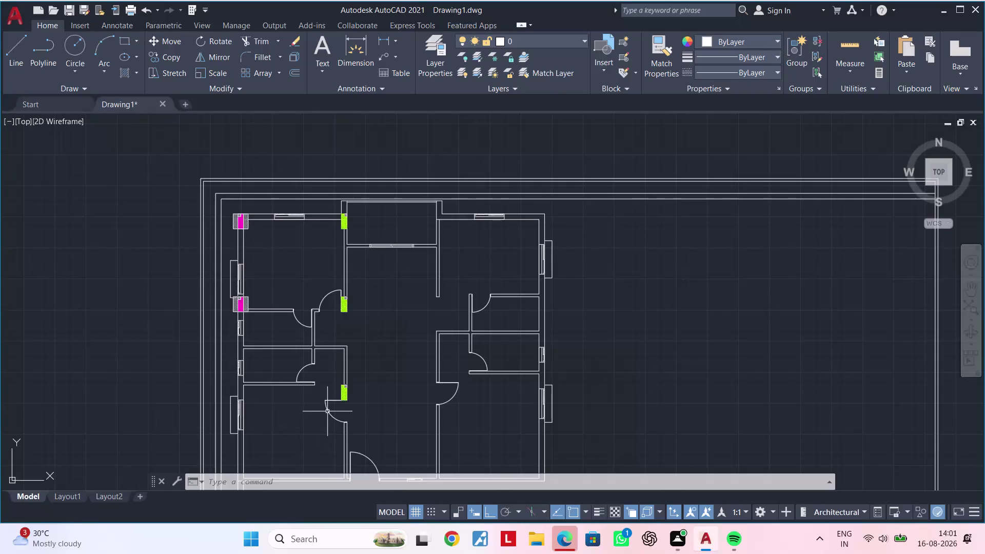
Zoom and pan to the green hatched column beside the lower door opening.
scroll(up, 3)
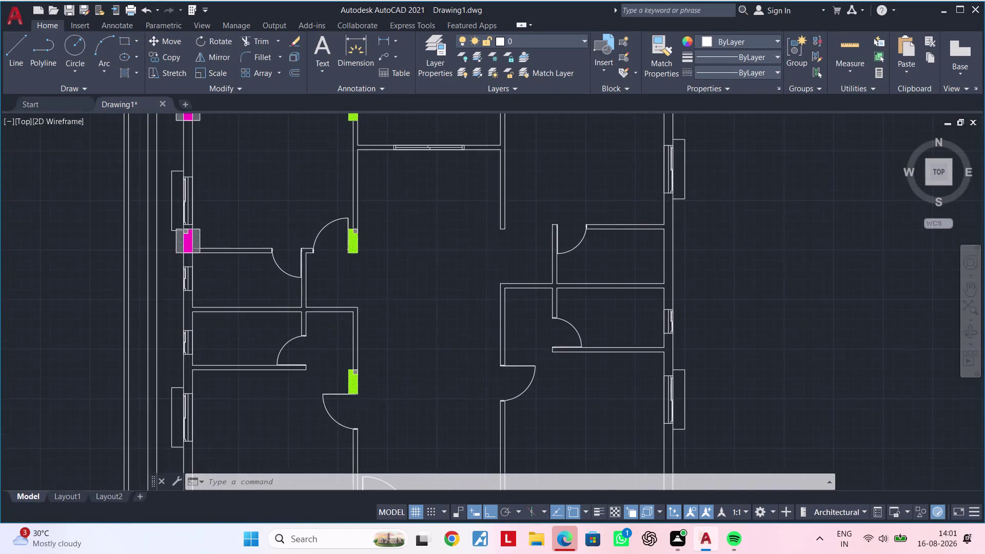
middle_drag(363, 408, 335, 407)
scroll(up, 3)
middle_drag(342, 401, 334, 406)
key(Escape)
click(268, 253)
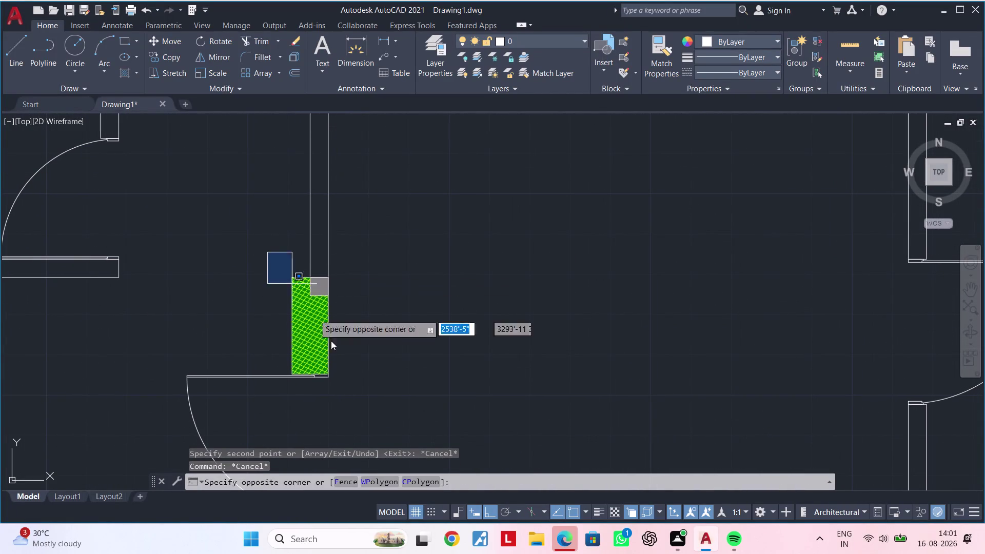
click(360, 393)
key(Escape)
Window-select the hatched column block and start the COPY command with CO.
scroll(up, 3)
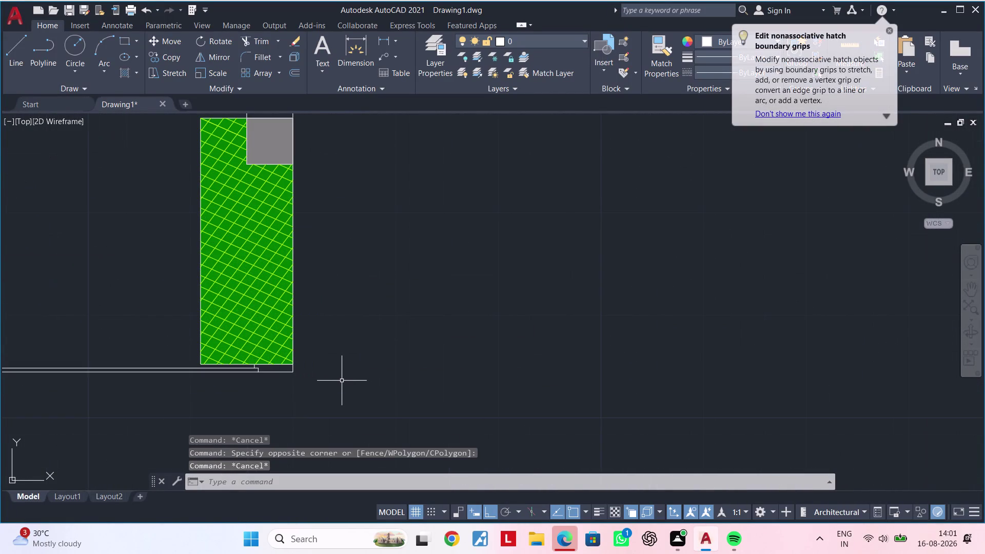
scroll(down, 3)
drag(215, 192, 221, 194)
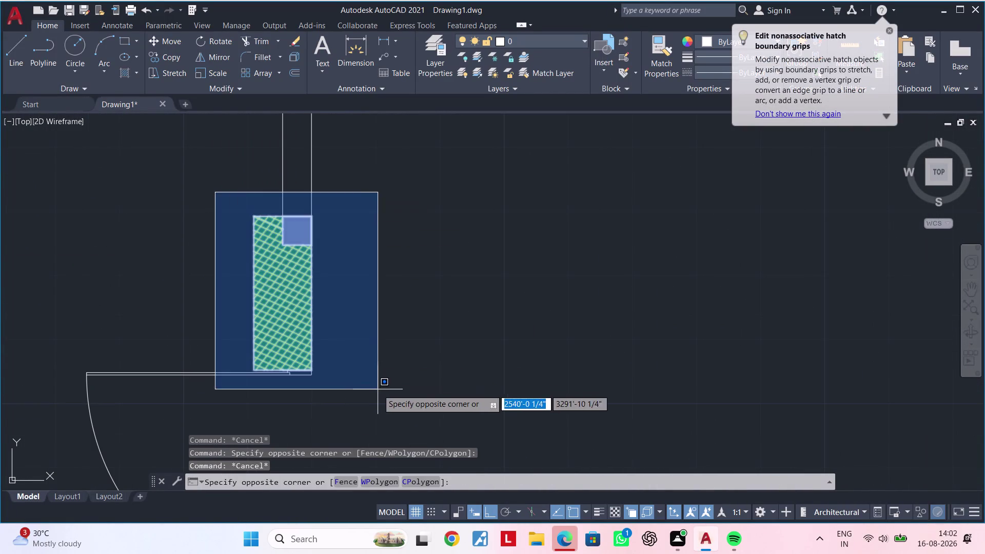
click(381, 392)
text(c)
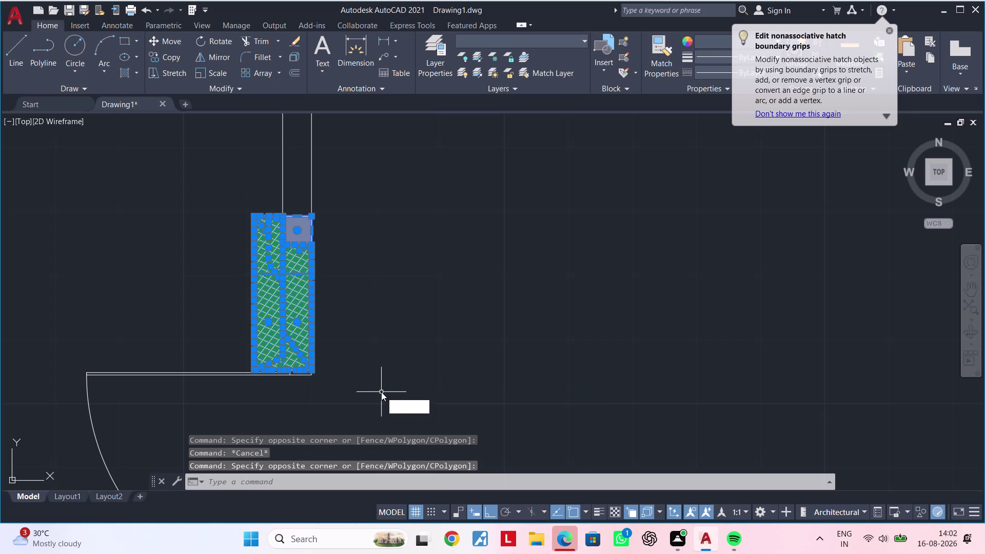
text(o)
key(space)
Copy the column from its corner to the wall end beside the next door.
scroll(down, 3)
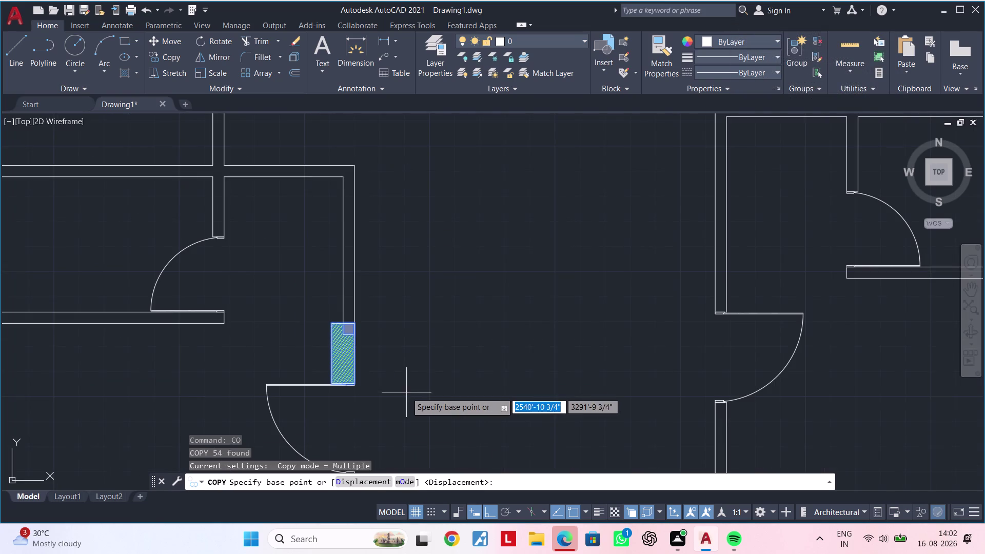
scroll(up, 3)
click(302, 351)
scroll(down, 3)
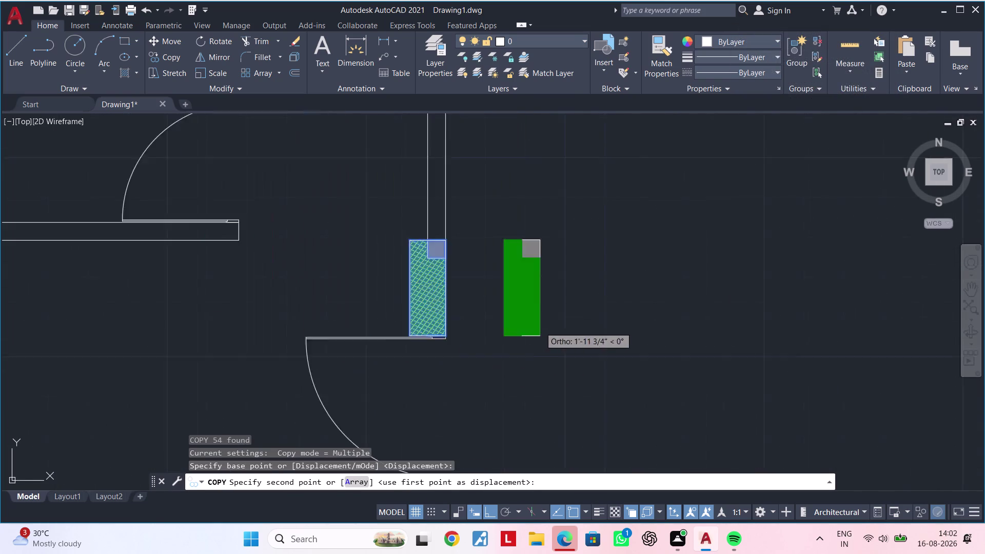
scroll(down, 3)
middle_drag(591, 322, 297, 378)
scroll(up, 3)
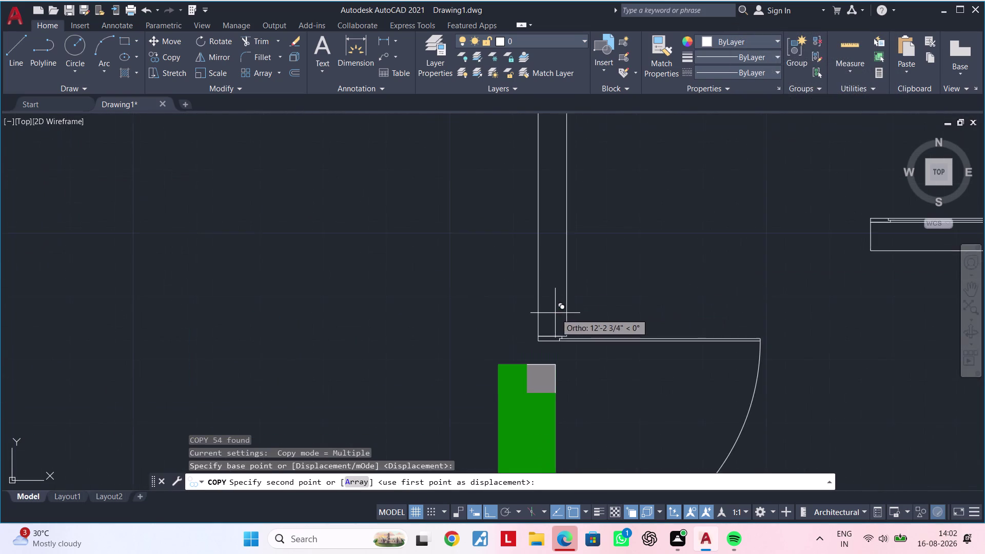
scroll(up, 3)
click(575, 368)
Check the placed copy, end the copy, and window-select the copied block.
scroll(down, 3)
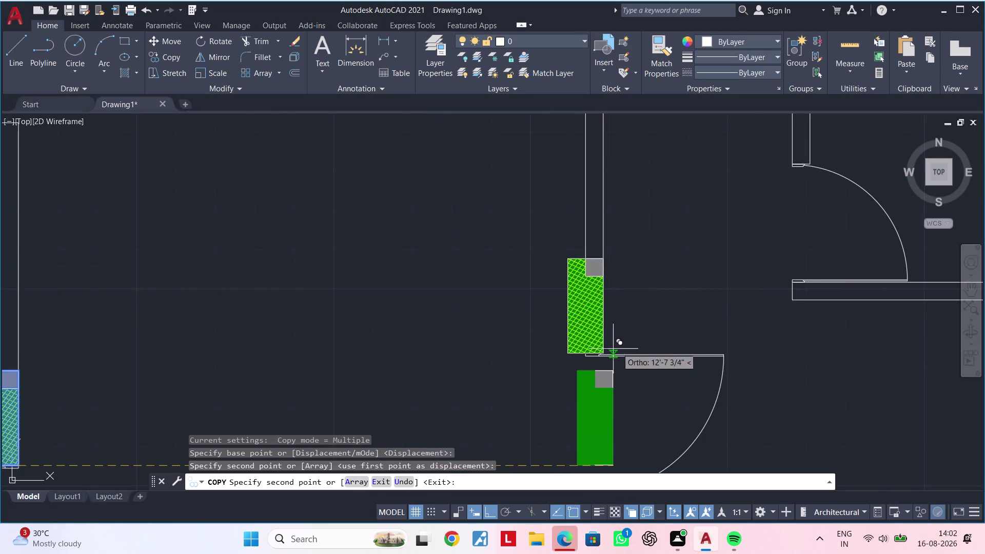
middle_drag(654, 328, 496, 341)
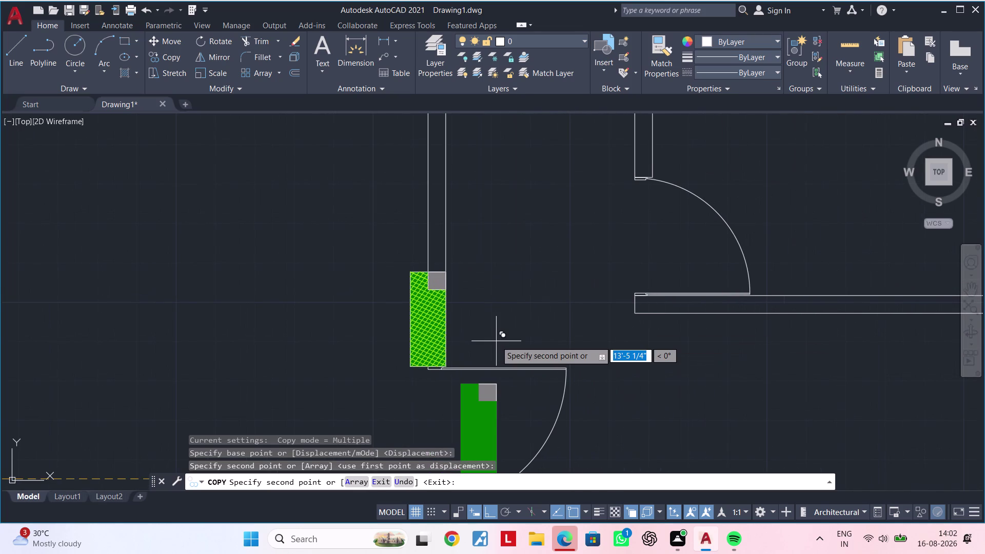
key(Escape)
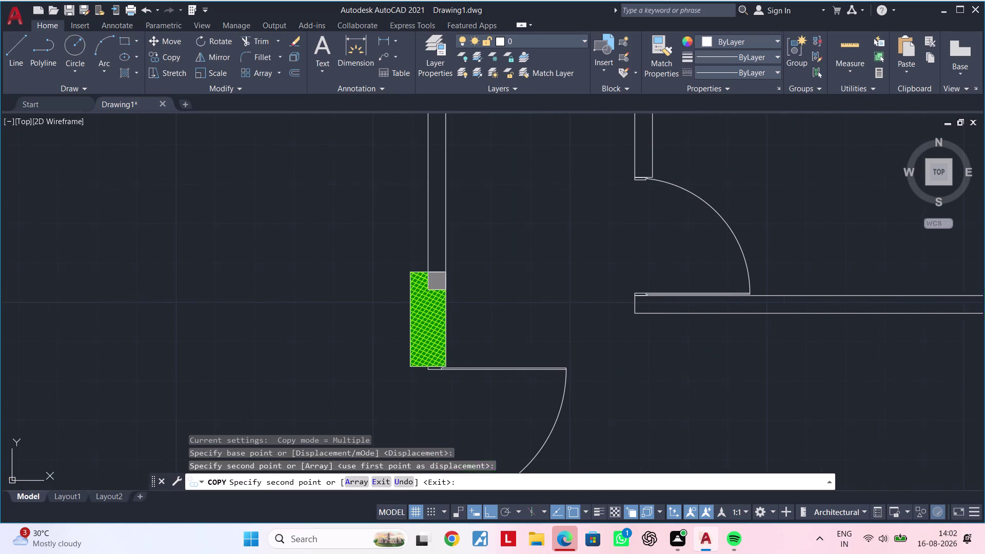
key(Escape)
drag(385, 255, 393, 259)
Move the copied block from its lower corner onto the wall corner.
click(496, 372)
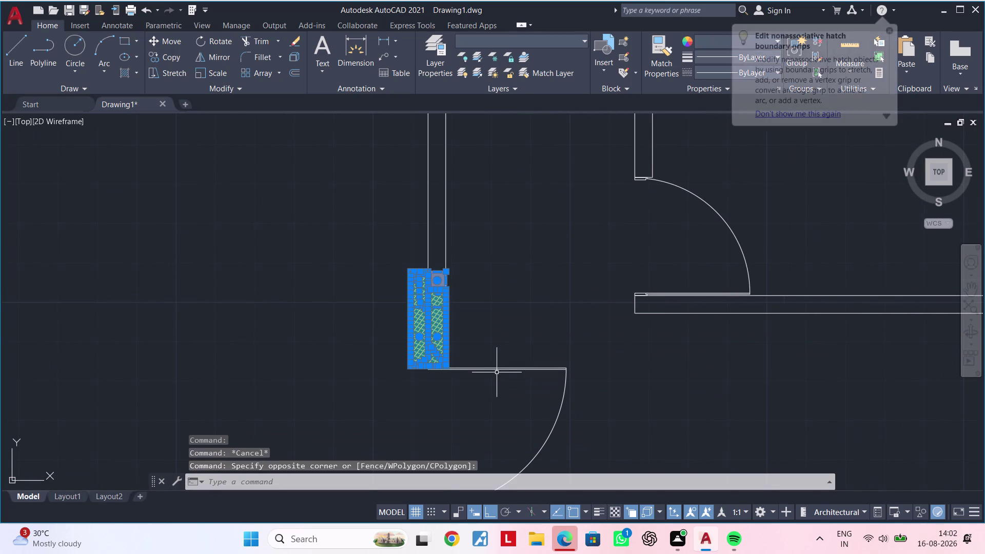
text(m)
key(space)
scroll(up, 3)
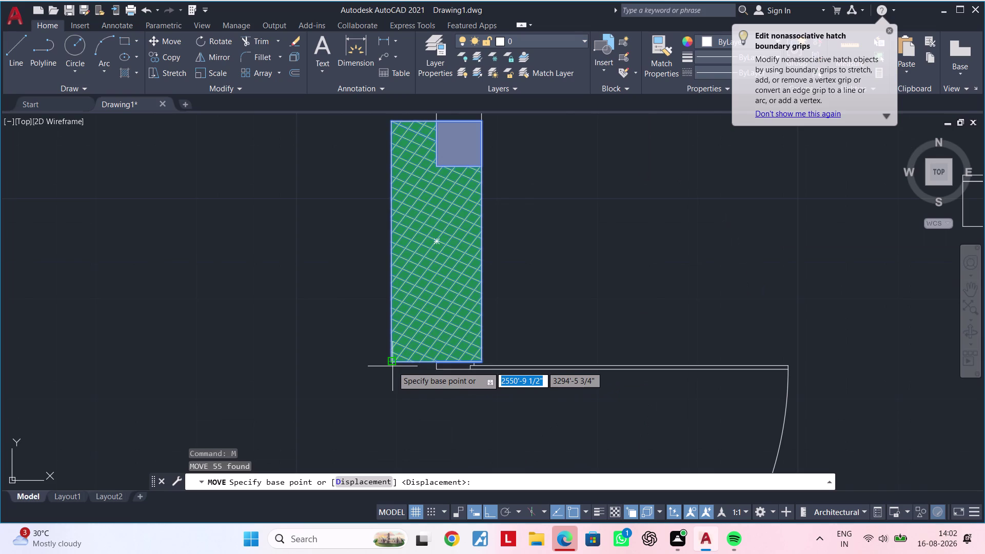
click(392, 364)
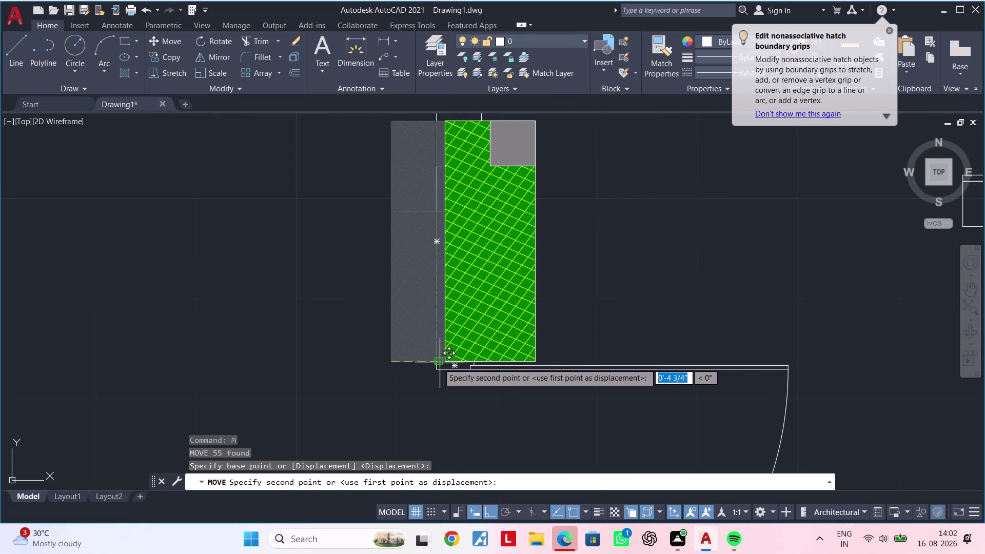
click(434, 364)
scroll(up, 3)
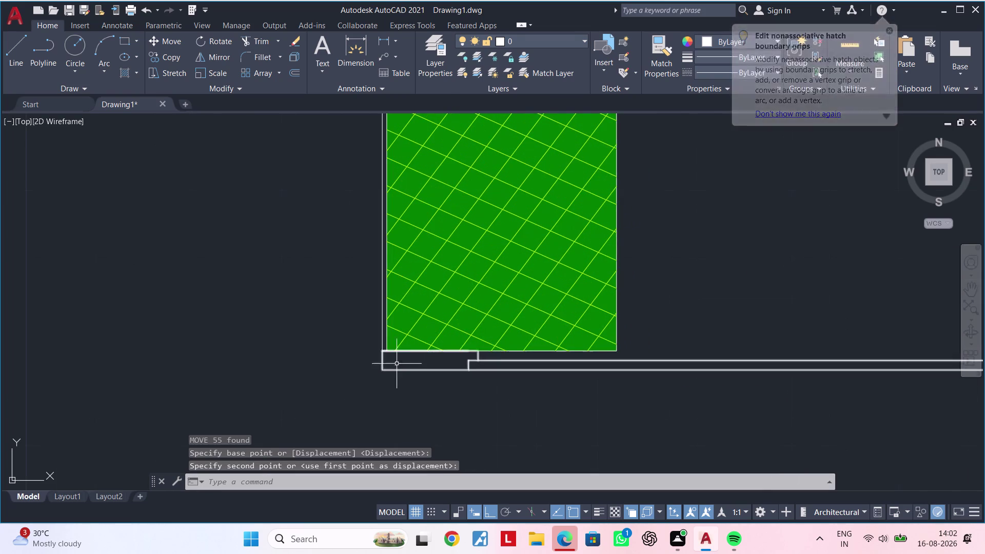
scroll(up, 3)
middle_drag(391, 357, 406, 358)
scroll(down, 3)
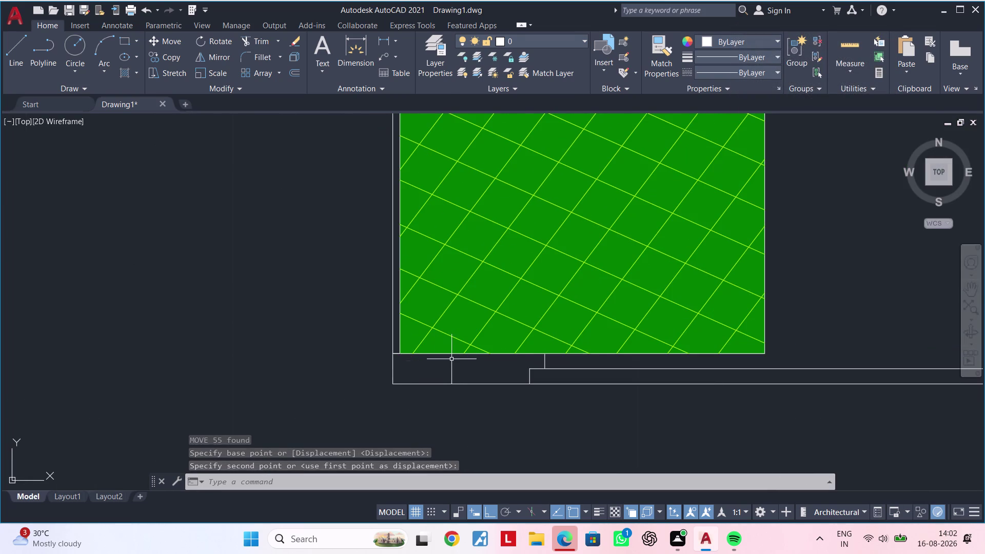
scroll(down, 3)
scroll(down, 3)
middle_drag(663, 322, 662, 333)
Reselect the block and move it again to sit flush at the wall corner.
click(549, 183)
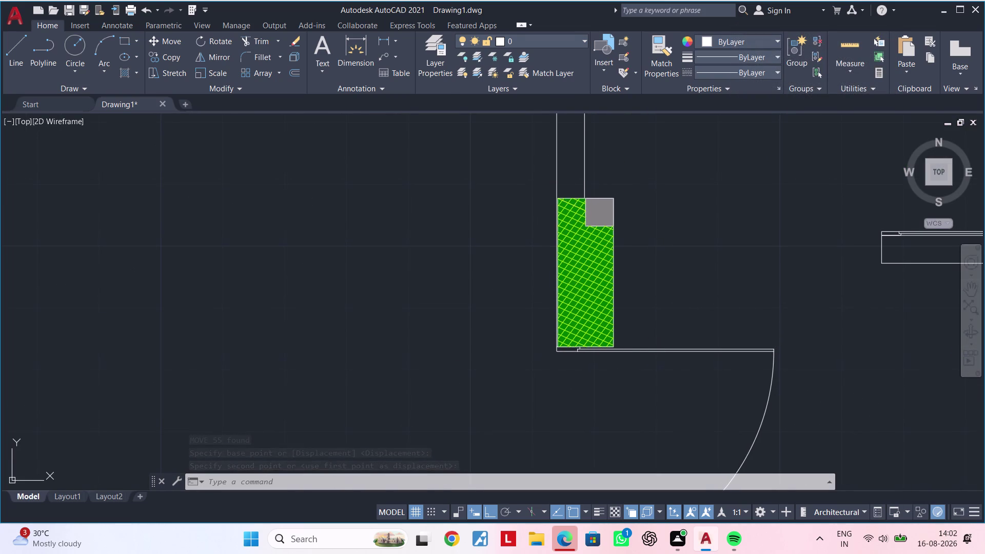
click(654, 351)
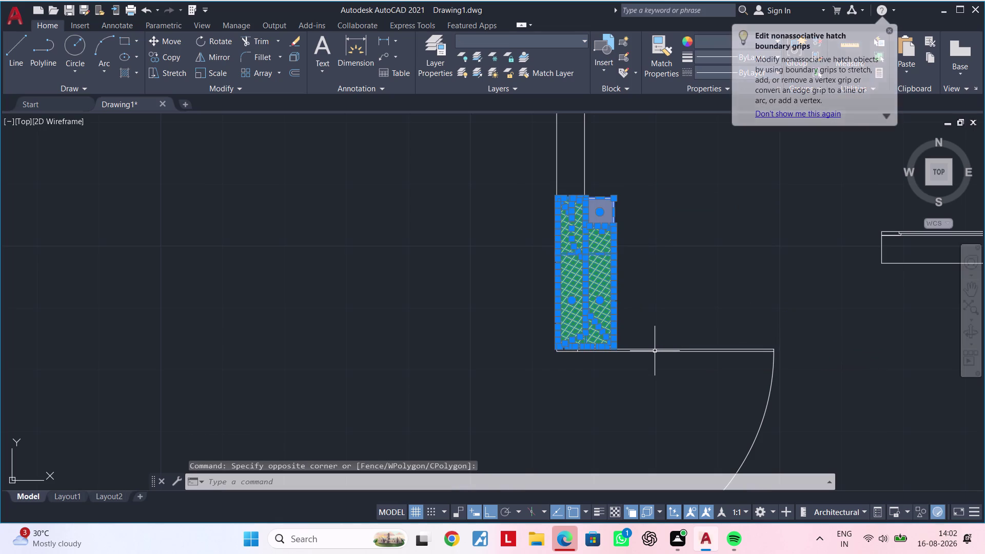
text(m)
key(space)
scroll(up, 3)
scroll(up, 3)
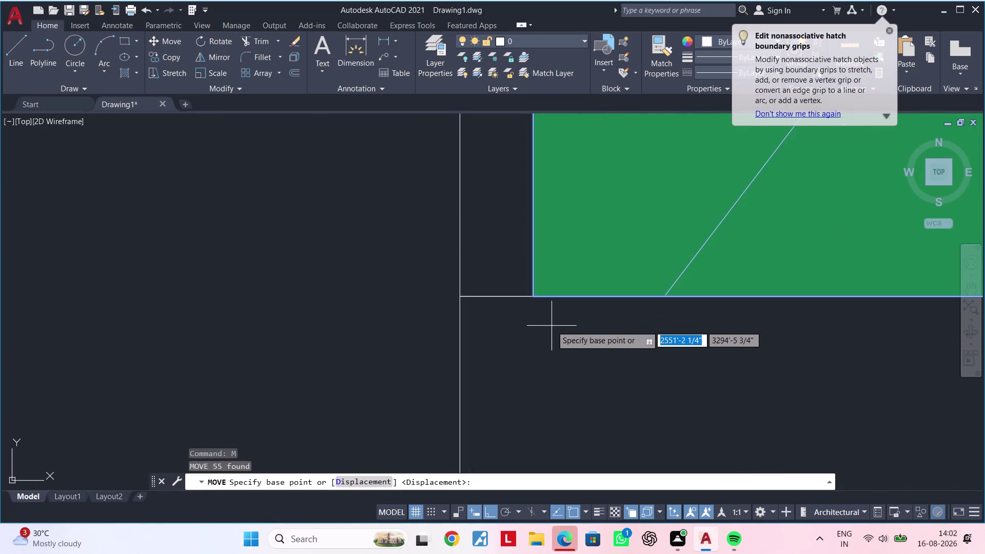
click(532, 293)
click(458, 294)
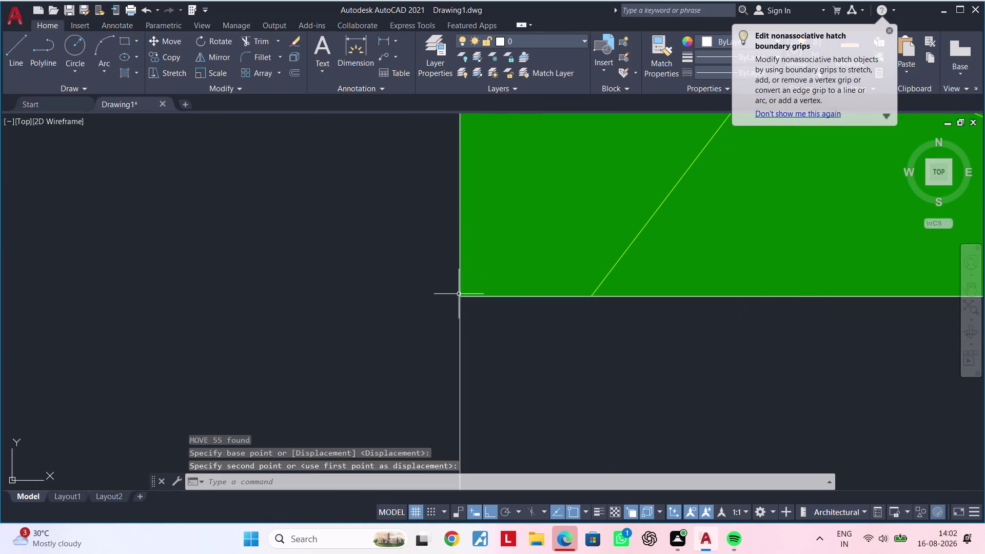
scroll(down, 3)
scroll(down, 3)
middle_drag(658, 378, 532, 428)
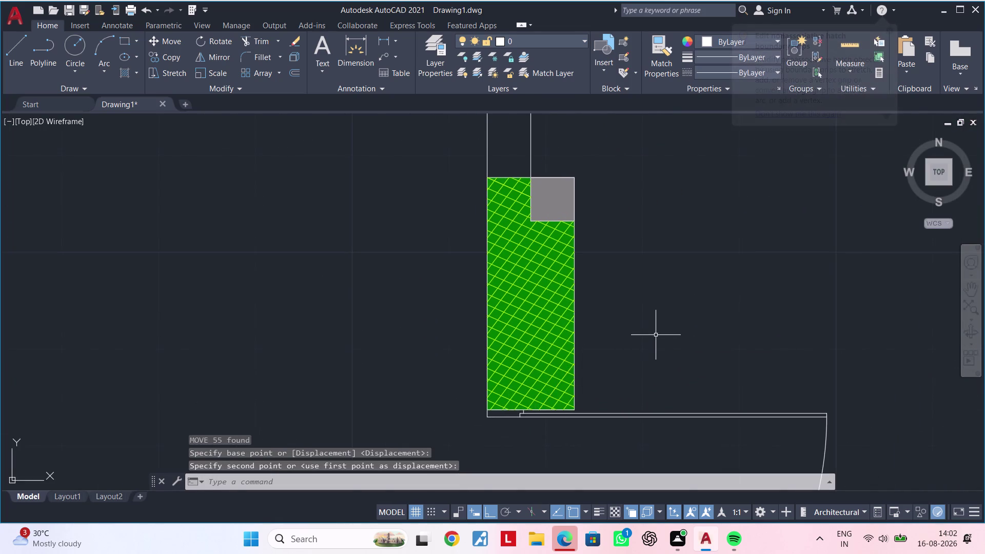
middle_drag(639, 339, 492, 345)
scroll(down, 3)
middle_drag(531, 350, 459, 350)
scroll(down, 3)
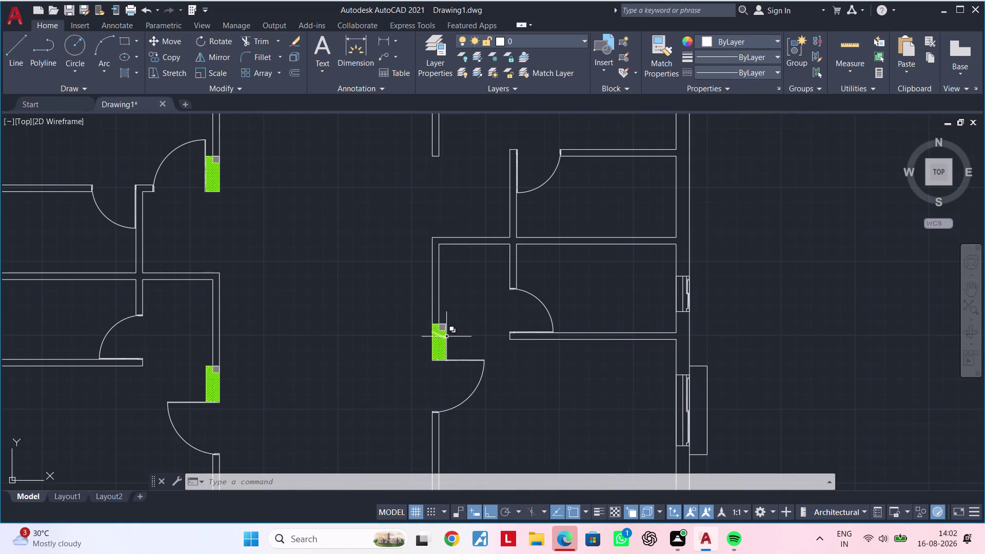
middle_drag(489, 339, 452, 328)
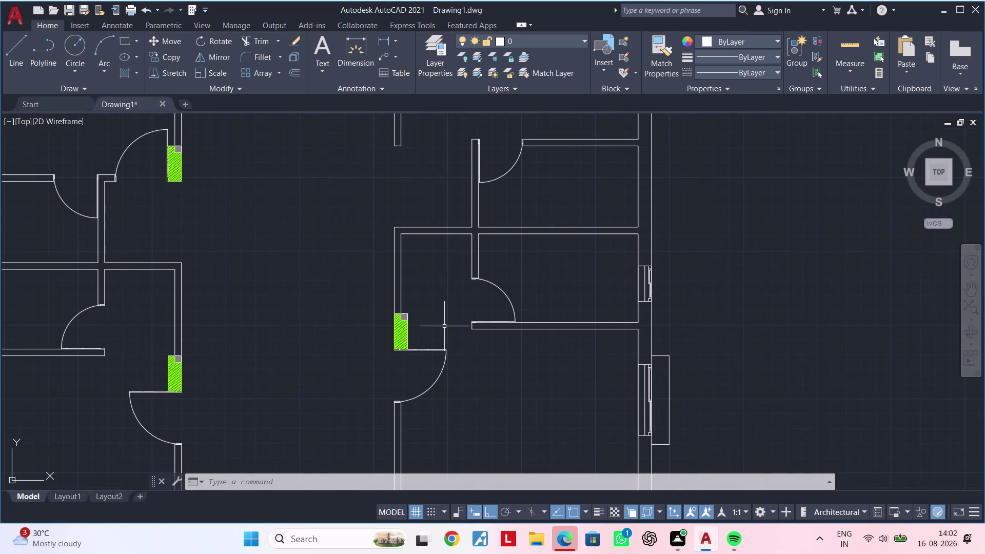
middle_drag(444, 326, 432, 318)
scroll(up, 3)
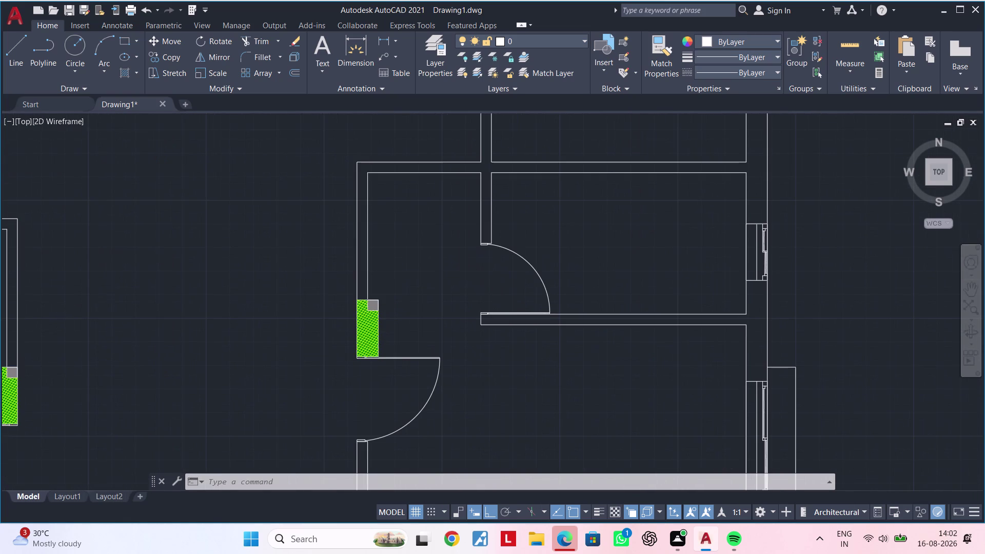
scroll(down, 3)
Copy the hatched column from beside the left door to the right-hand wall end.
middle_drag(424, 315, 391, 316)
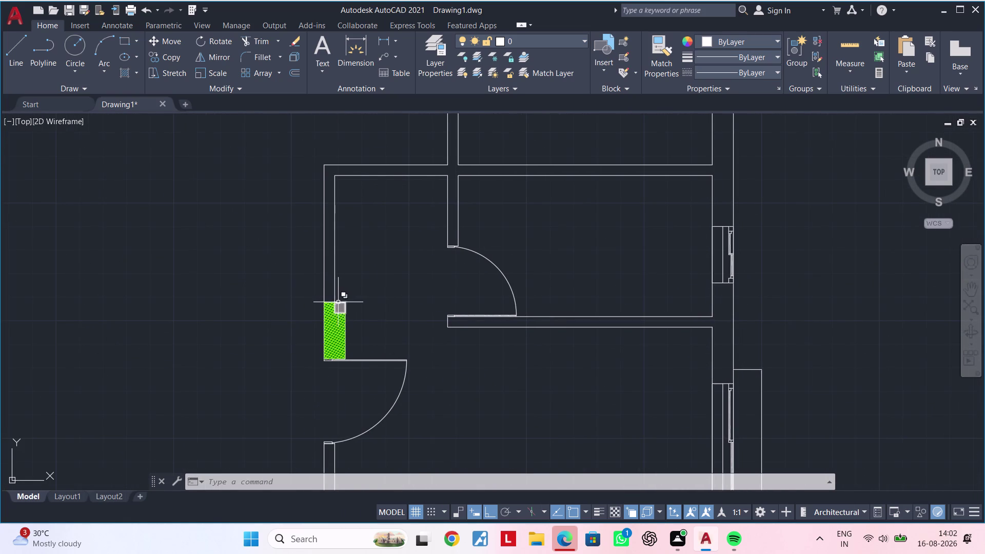
click(272, 280)
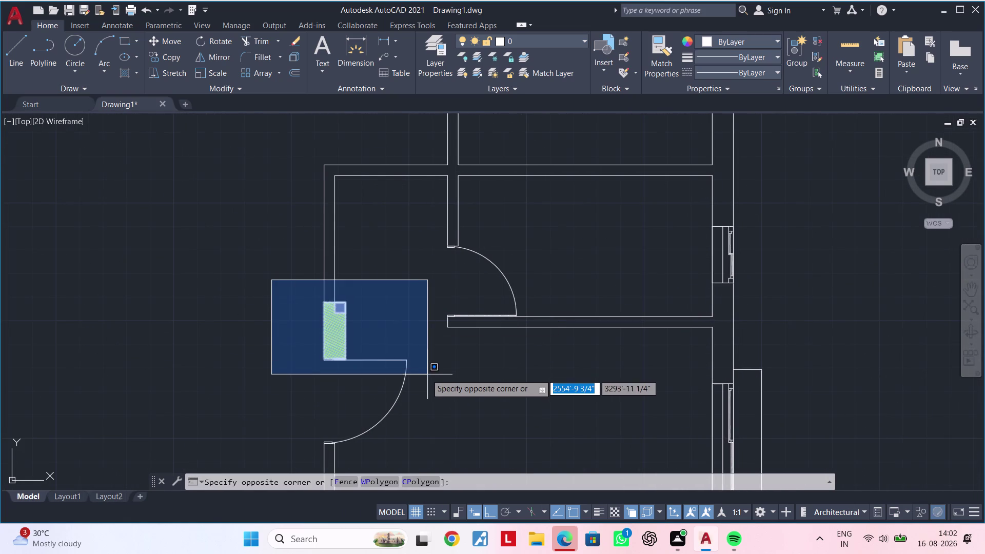
click(384, 365)
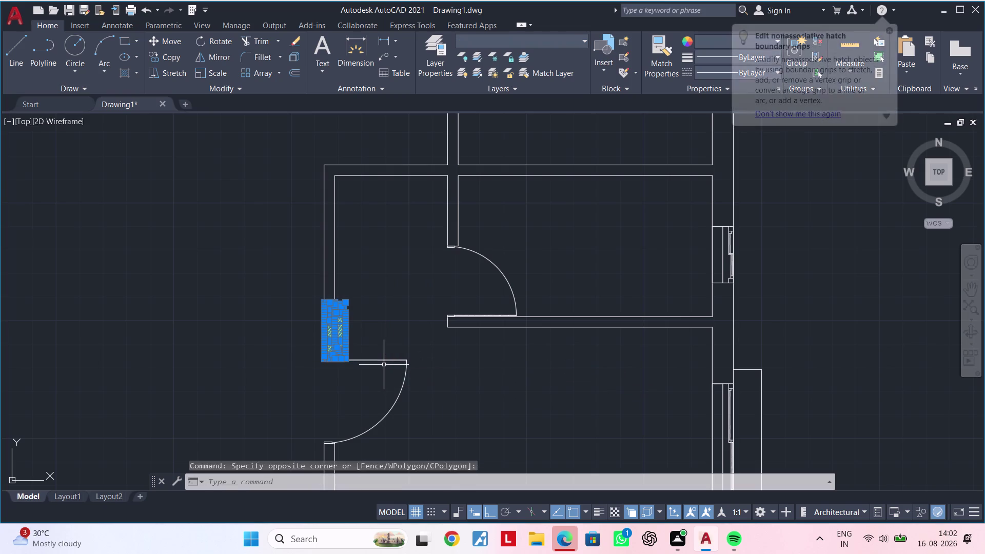
text(co)
key(space)
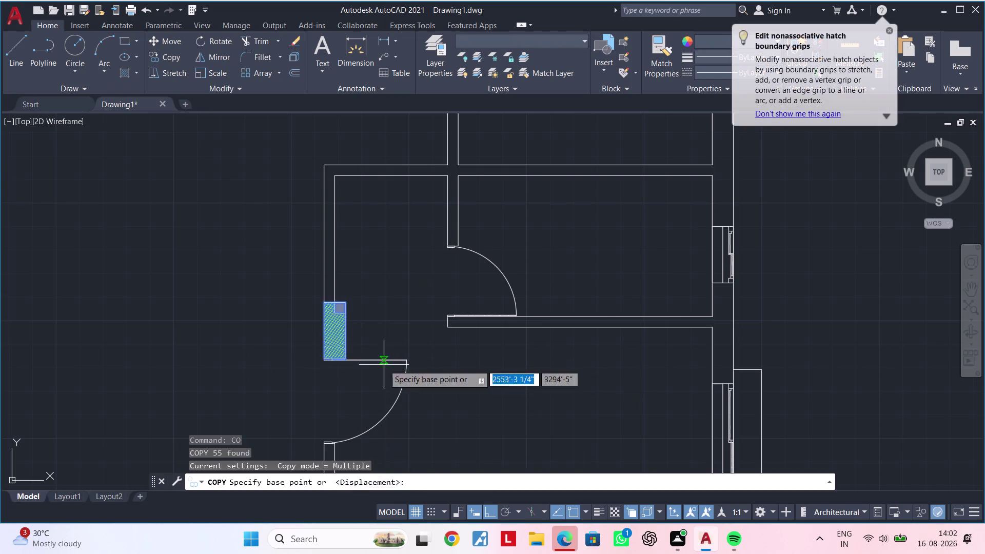
scroll(up, 3)
click(329, 302)
scroll(down, 3)
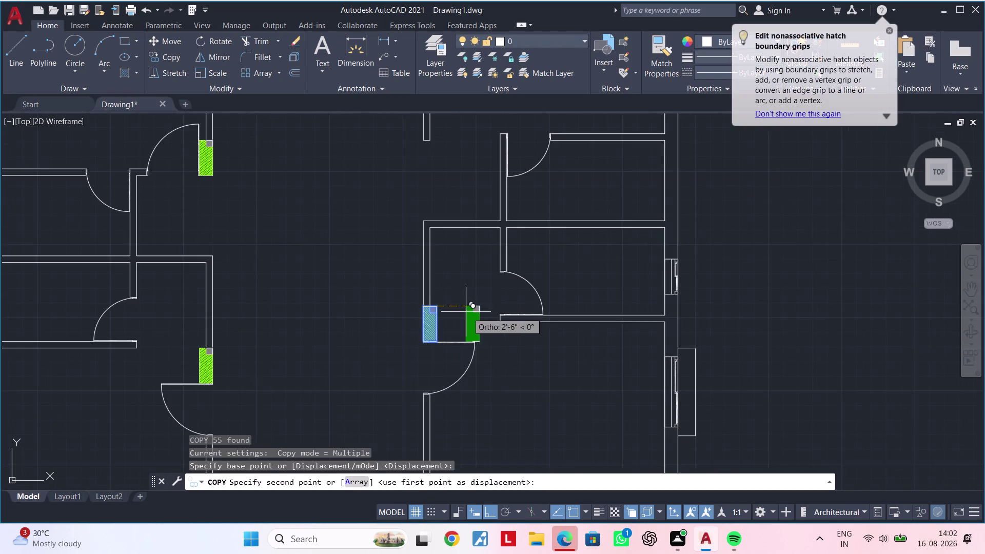
middle_drag(480, 314, 300, 321)
scroll(up, 3)
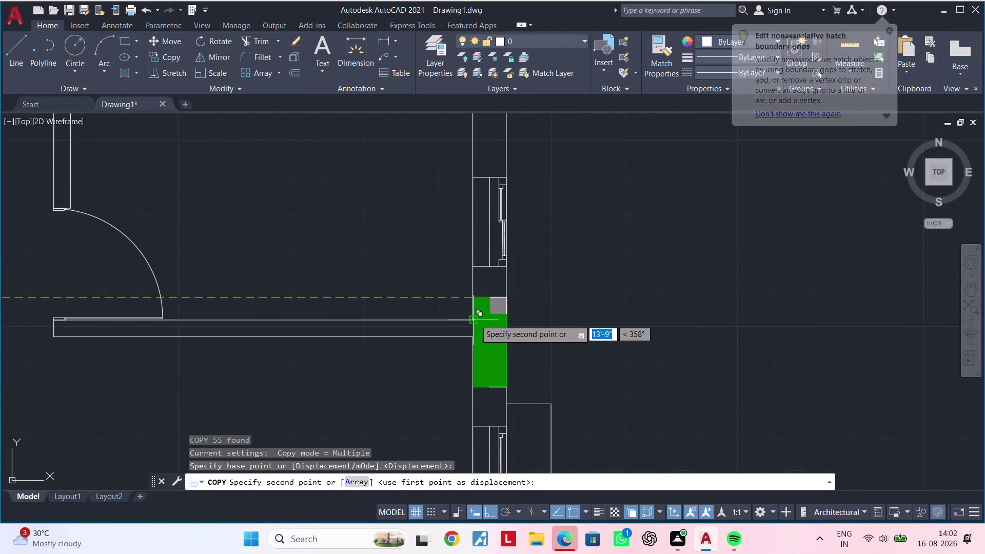
click(475, 320)
scroll(down, 3)
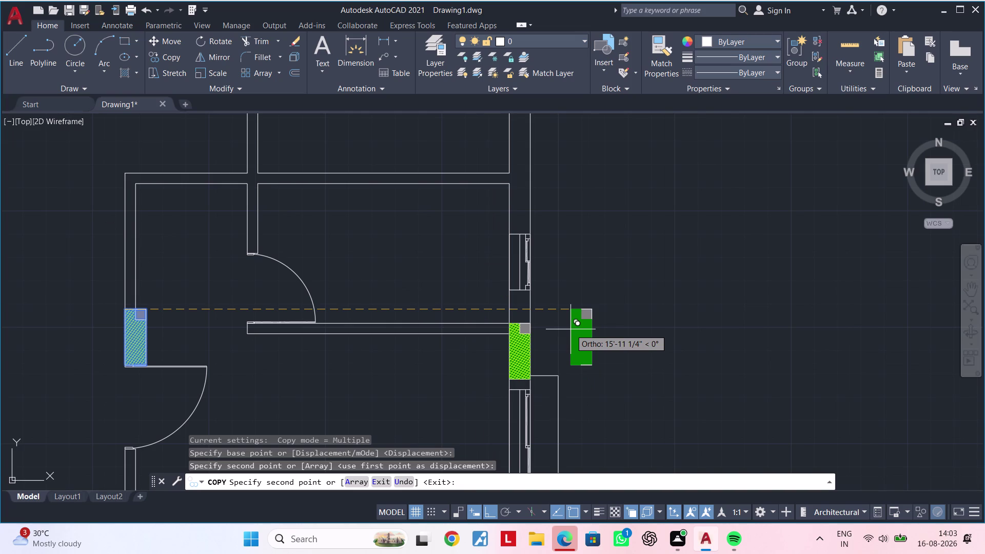
End the copy command and zoom out to view the whole floor plan.
key(Escape)
key(Escape)
scroll(down, 3)
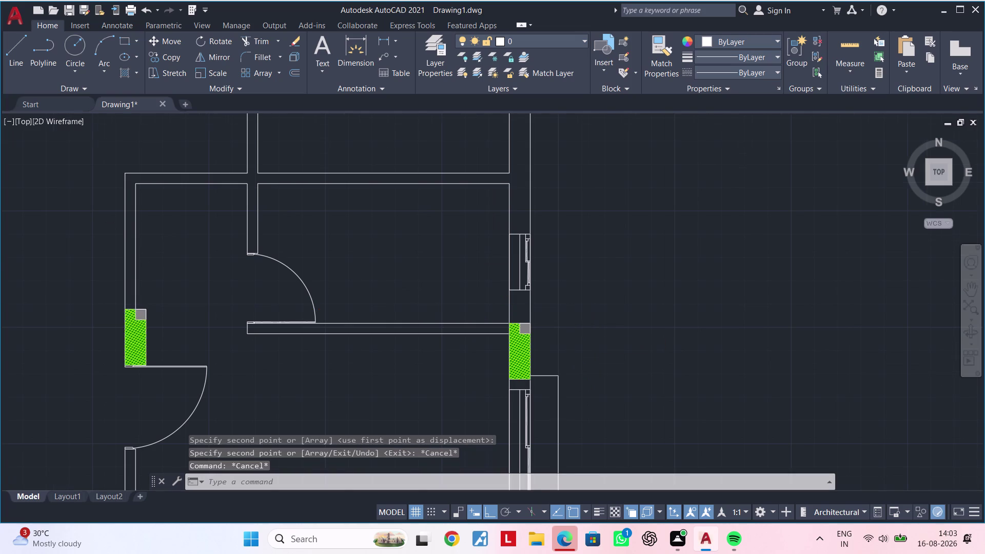
scroll(down, 3)
middle_drag(571, 329, 511, 330)
key(Escape)
key(Escape)
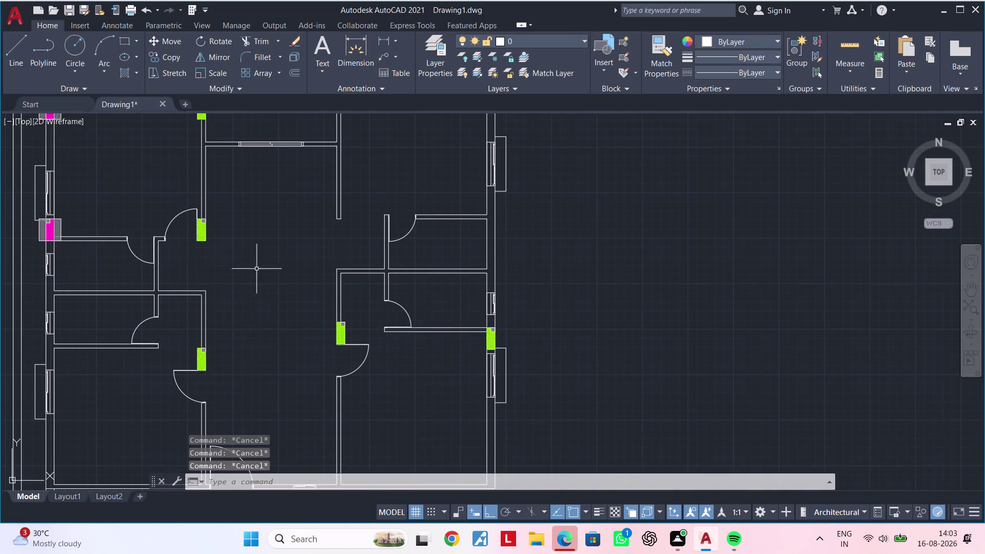
Copy the hatched column into open space right of the floor plan.
scroll(up, 3)
middle_drag(356, 324, 264, 295)
click(247, 282)
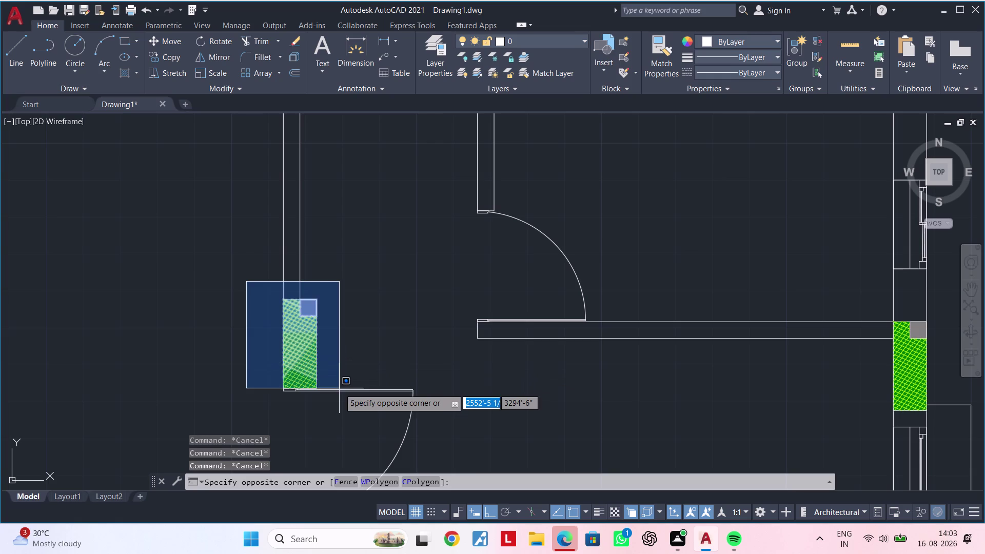
click(334, 394)
text(co)
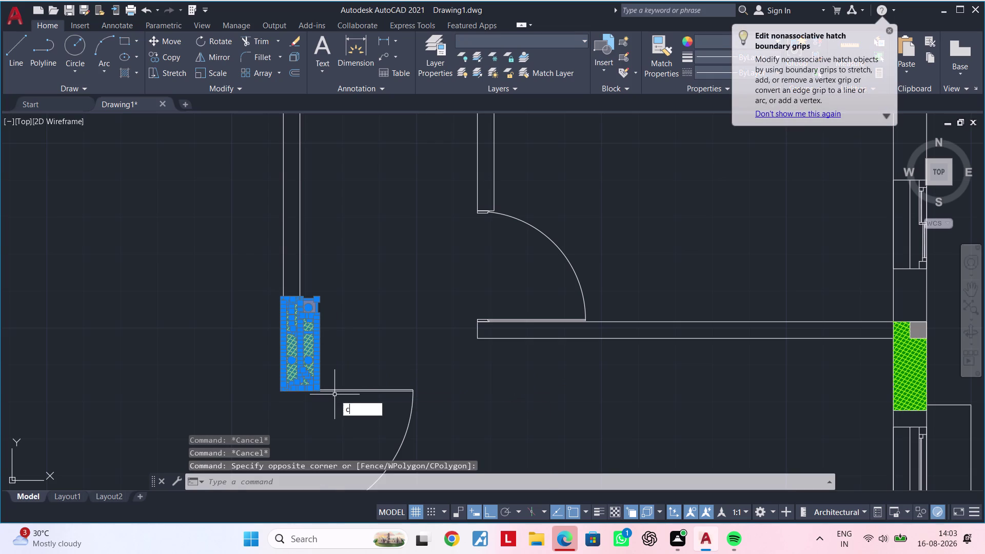
key(space)
click(320, 389)
scroll(down, 3)
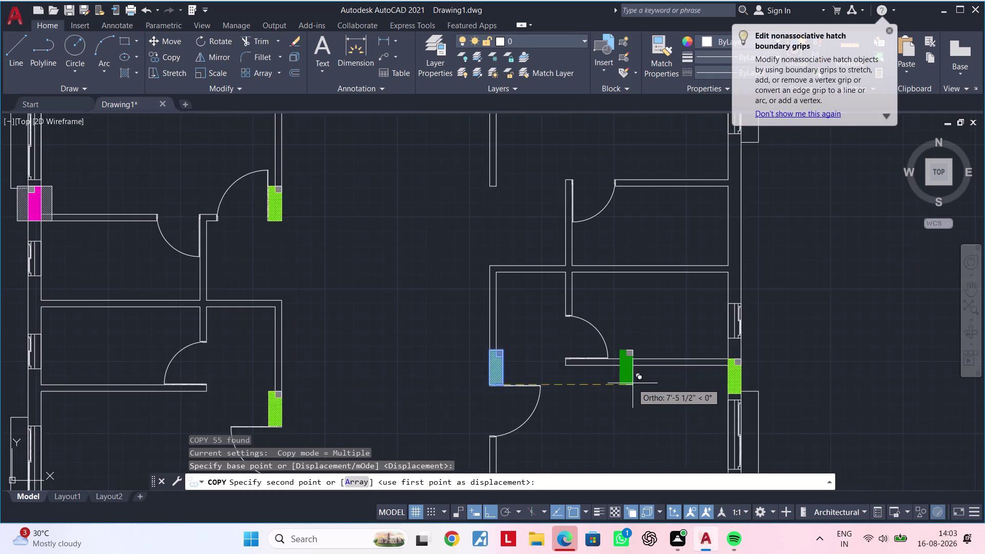
middle_drag(633, 383, 348, 357)
click(560, 336)
key(Escape)
key(Escape)
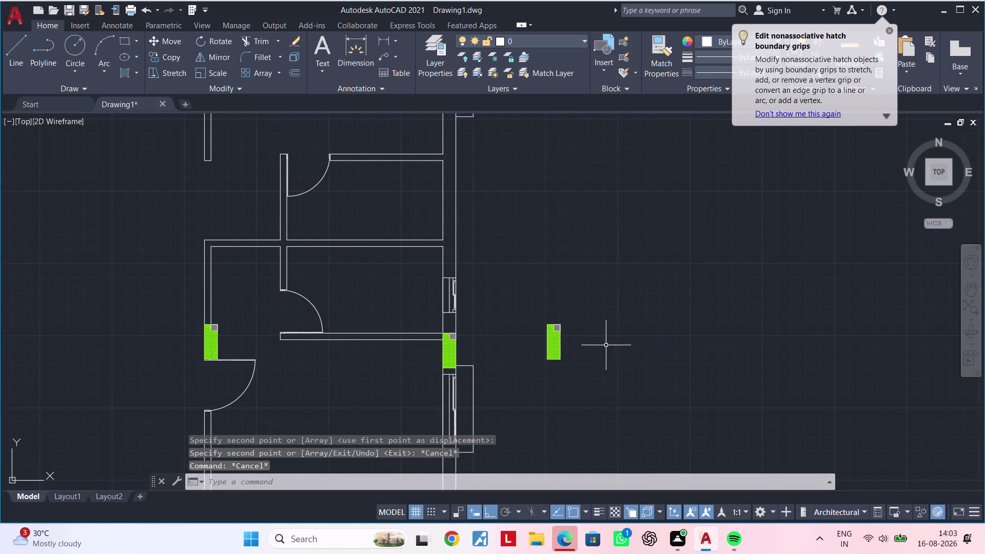
Select the loose copied column and center it in view.
middle_drag(598, 350, 537, 301)
key(Escape)
key(Escape)
click(524, 242)
click(471, 336)
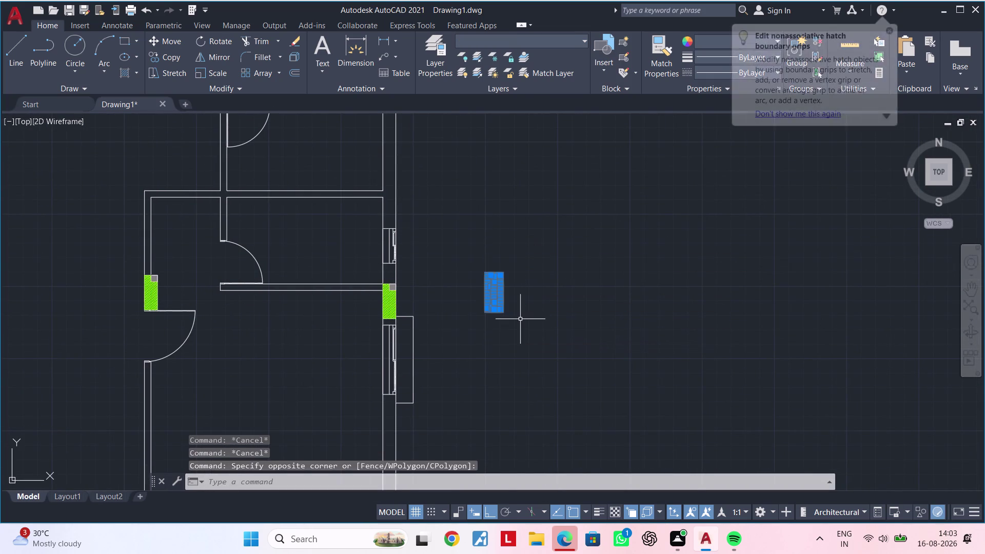
scroll(up, 3)
scroll(up, 3)
middle_drag(518, 324, 518, 388)
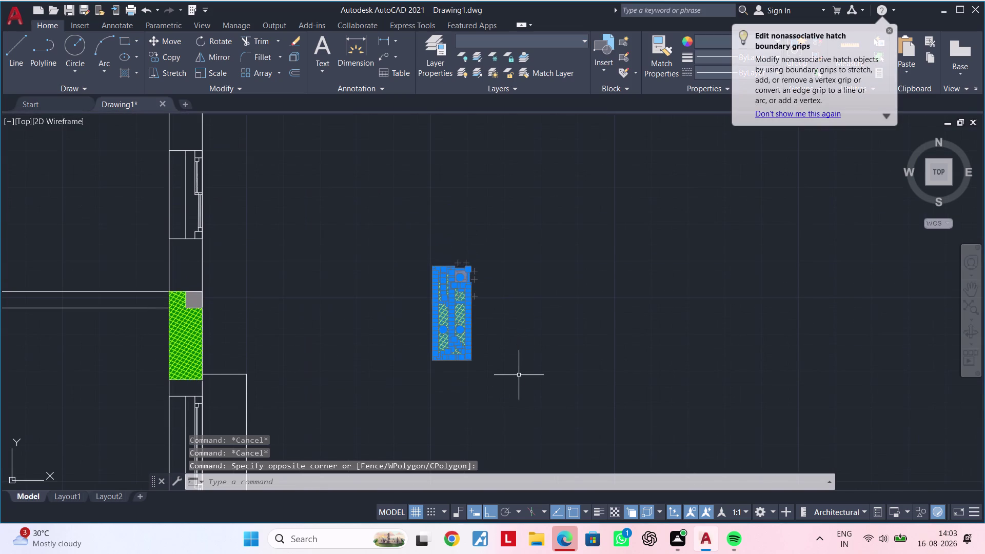
Mirror the loose column across a vertical line, keeping the original, to form a pair.
text(mi)
key(space)
click(515, 267)
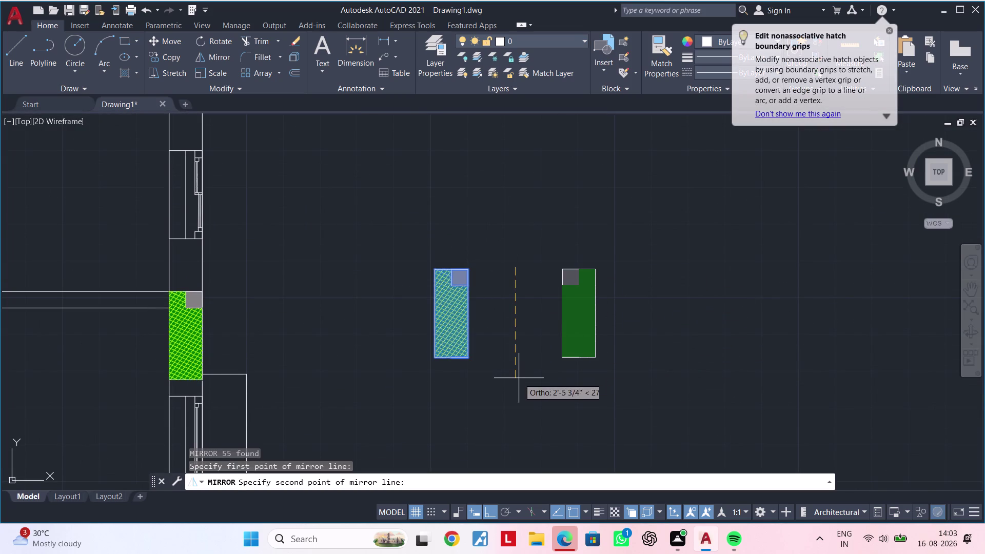
click(519, 378)
drag(548, 423, 519, 378)
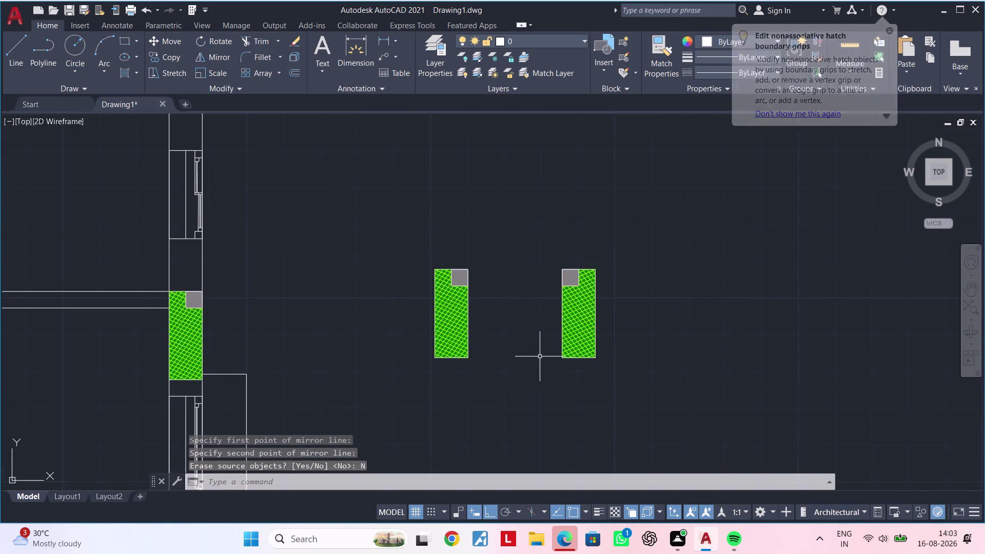
middle_drag(542, 360, 542, 305)
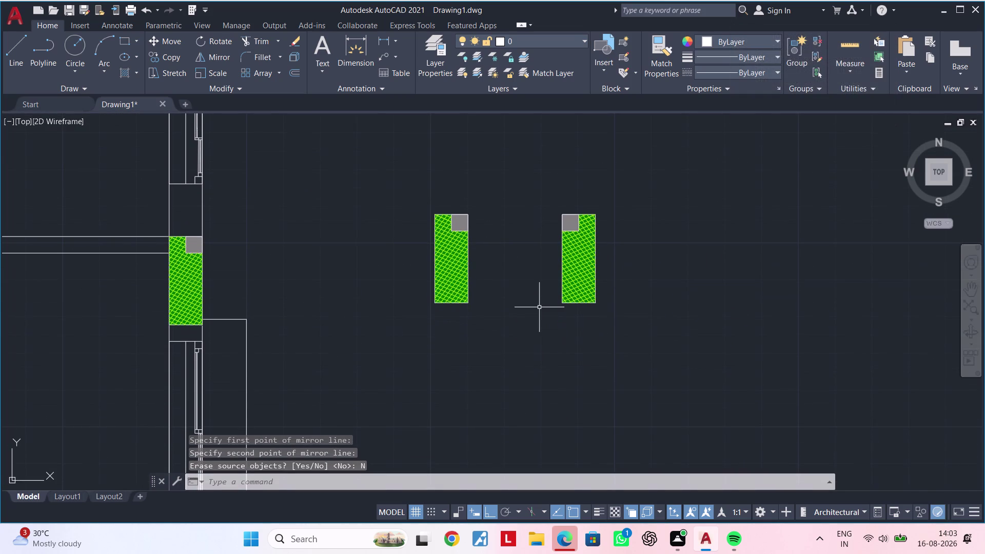
middle_drag(539, 307, 541, 274)
middle_drag(539, 287, 538, 267)
key(Escape)
key(Escape)
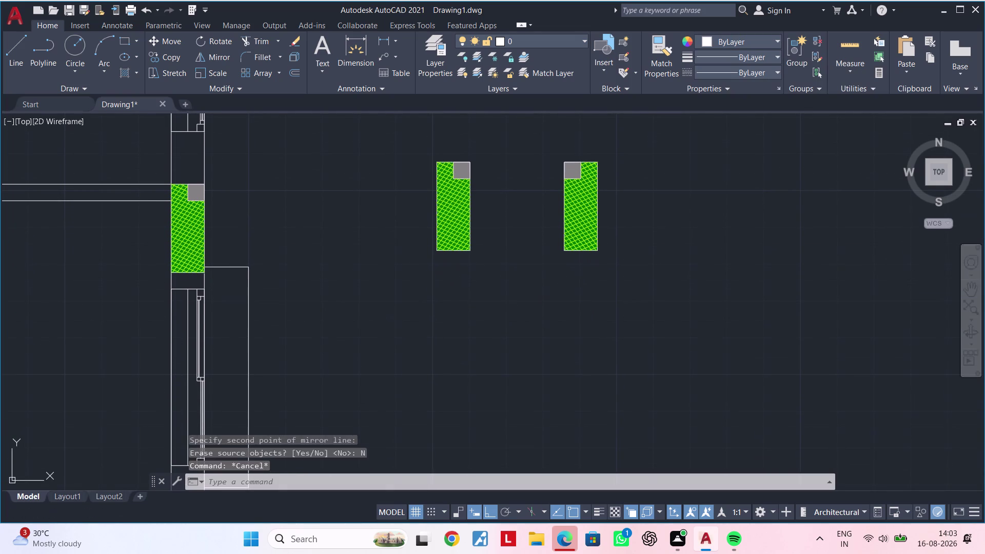
key(Escape)
key(Escape)
Select both columns and mirror them across a horizontal line below, keeping the originals.
click(405, 135)
click(659, 283)
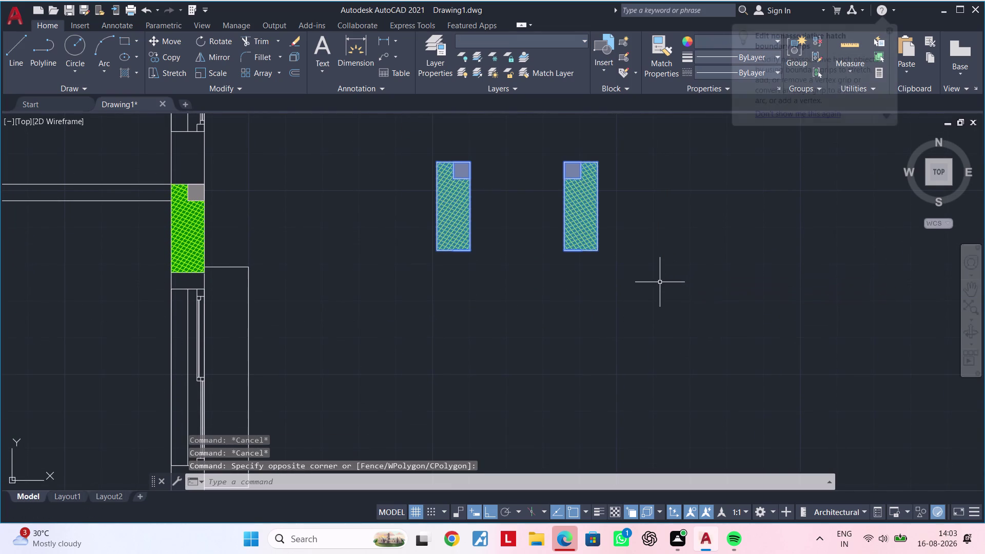
text(mi)
key(space)
drag(450, 299, 463, 299)
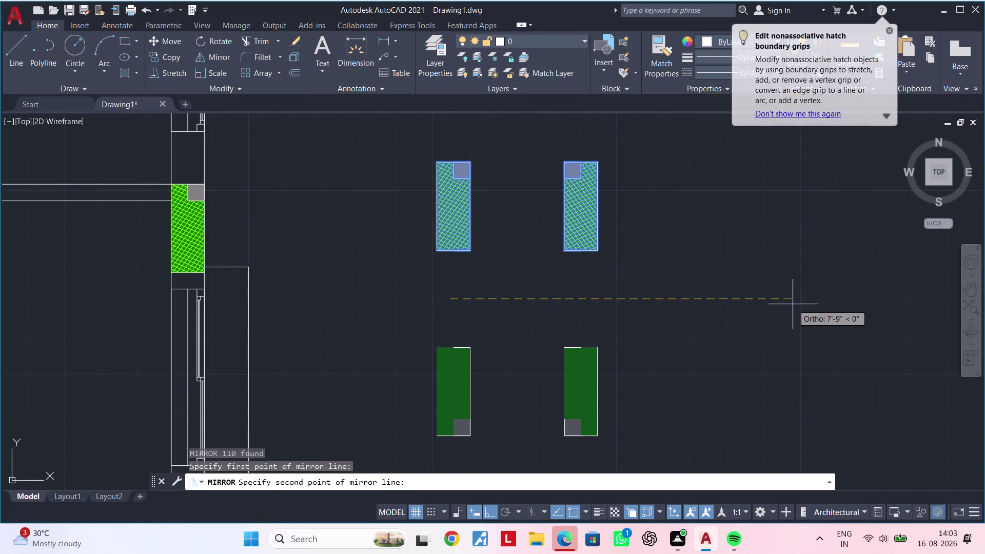
click(792, 304)
drag(817, 352, 793, 304)
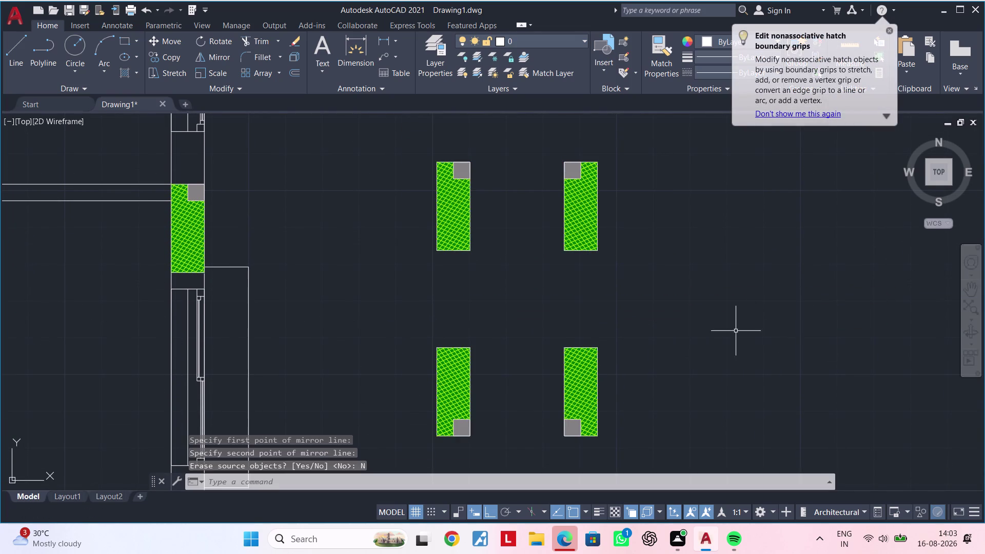
middle_drag(722, 328, 728, 279)
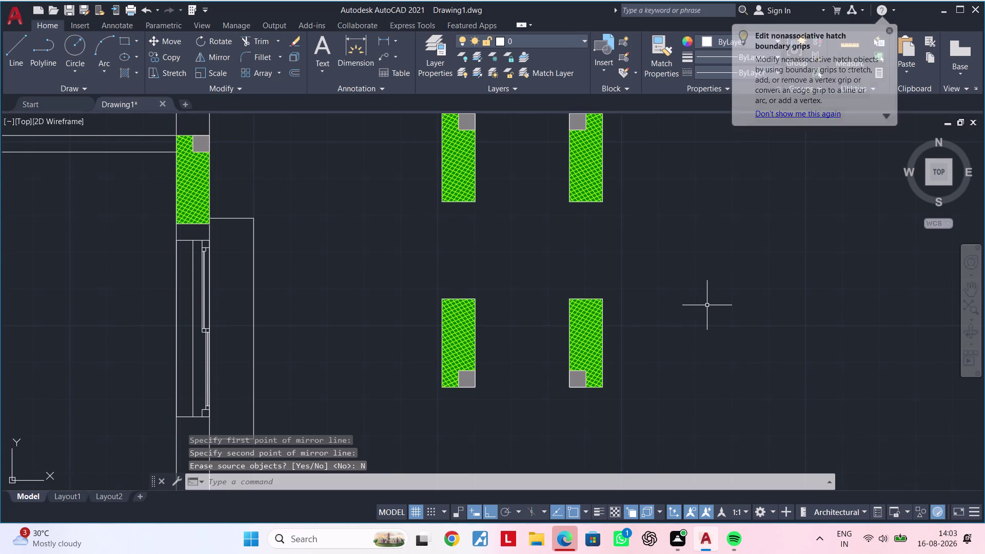
scroll(down, 3)
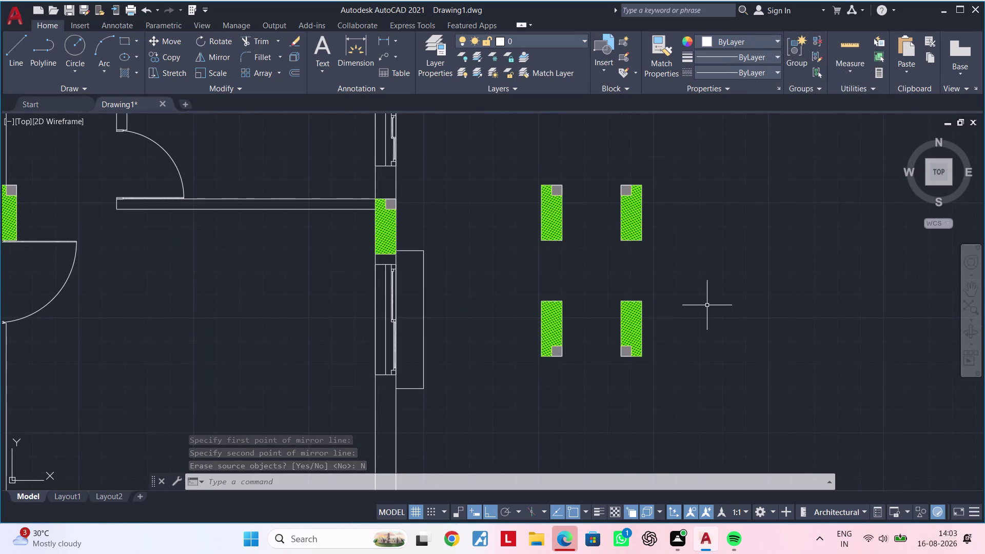